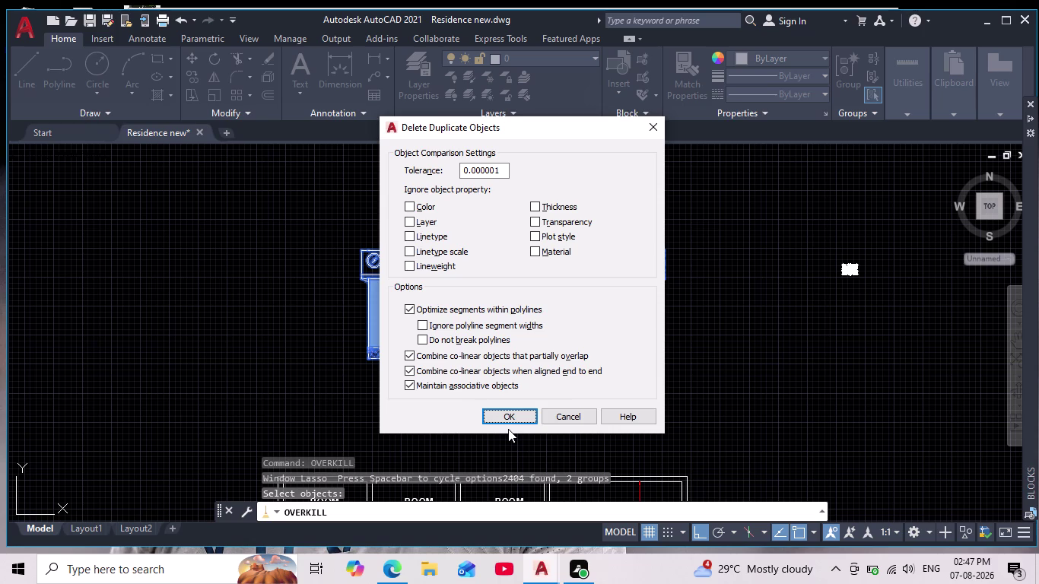
Confirm OVERKILL to delete the 14 overlapping duplicate objects, then clear the command.
click(513, 410)
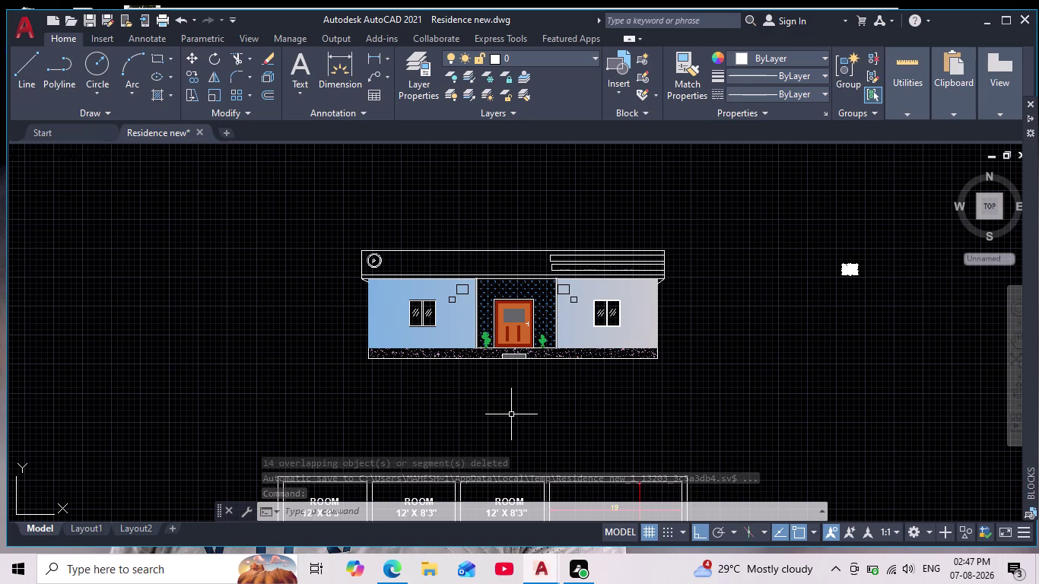
scroll(down, 3)
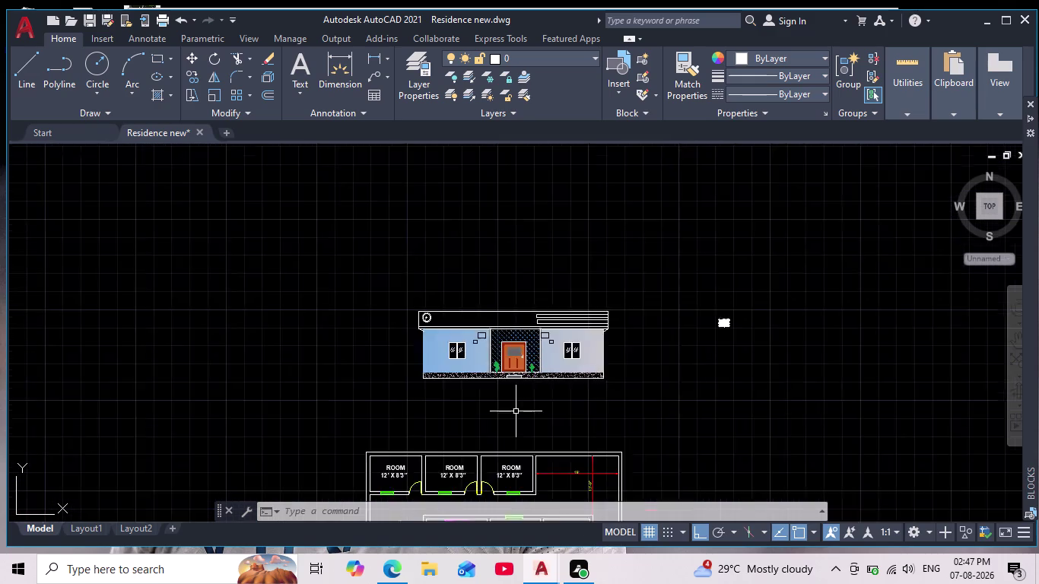
scroll(up, 3)
key(Escape)
key(Escape)
key(Escape)
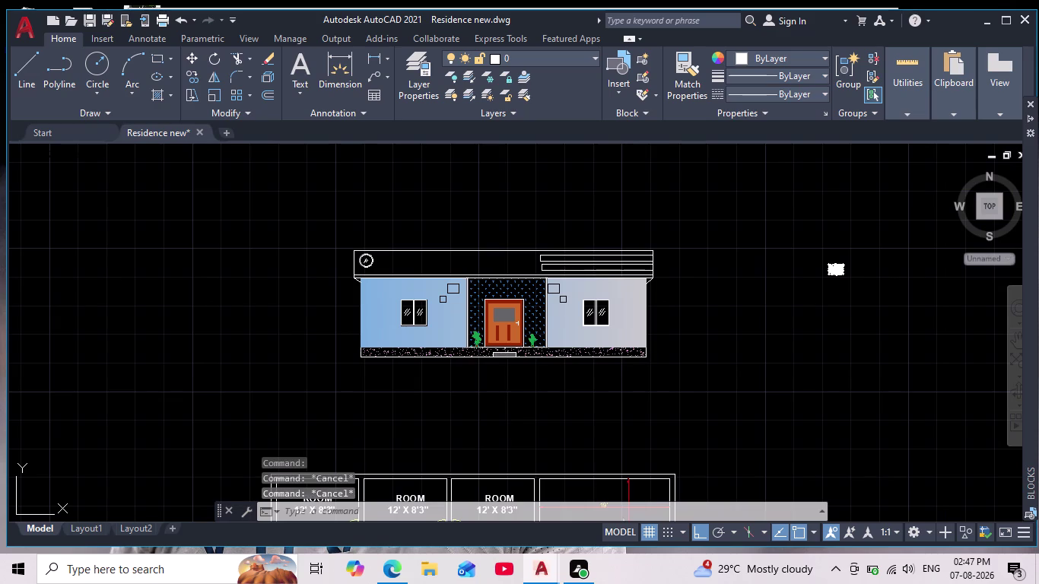
Start a hatch fill using the H alias.
key(Escape)
key(h)
key(Return)
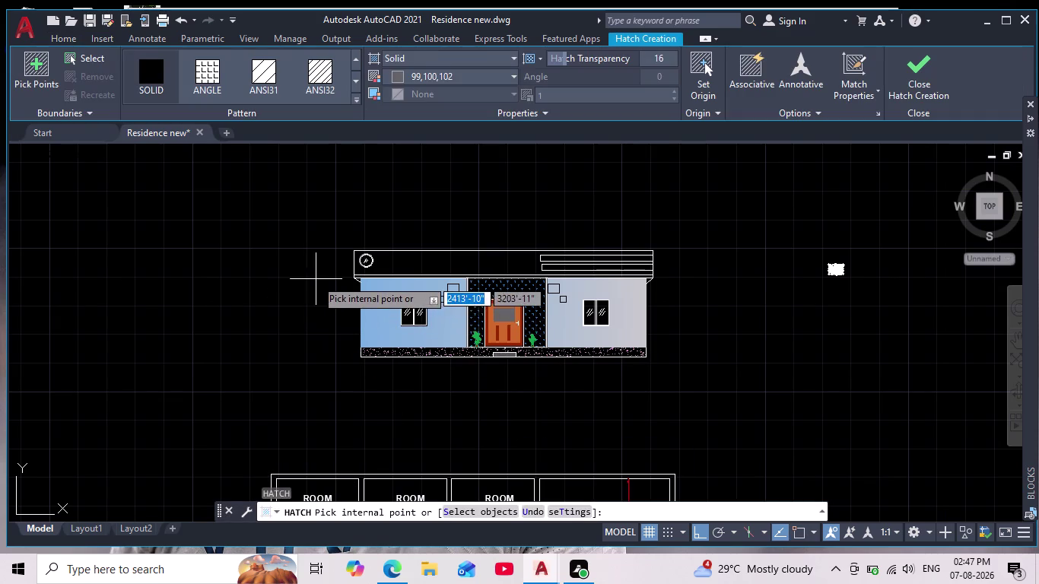
scroll(up, 3)
scroll(up, 3)
middle_drag(373, 304, 74, 383)
scroll(down, 3)
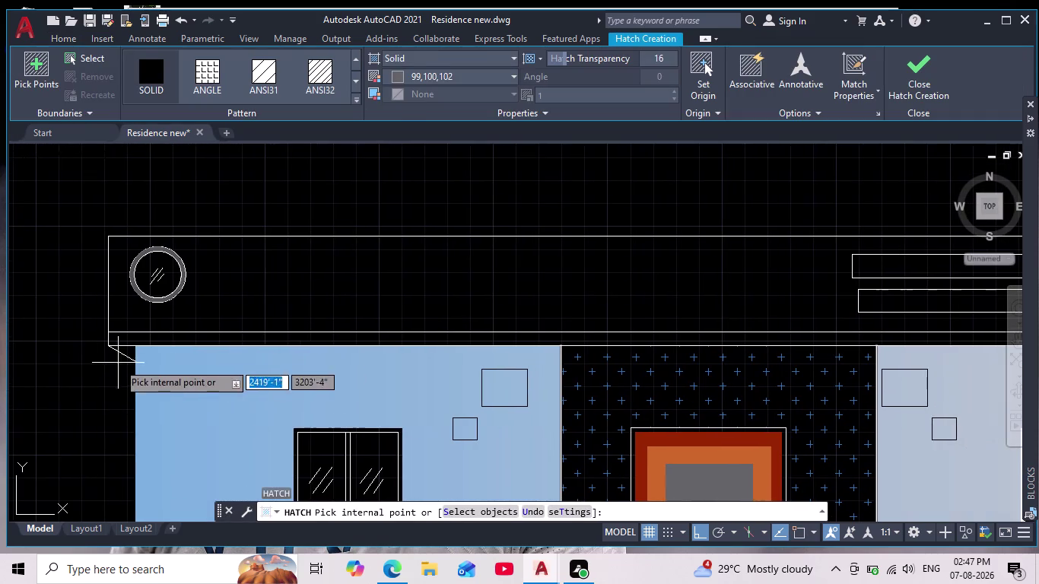
click(192, 338)
scroll(down, 3)
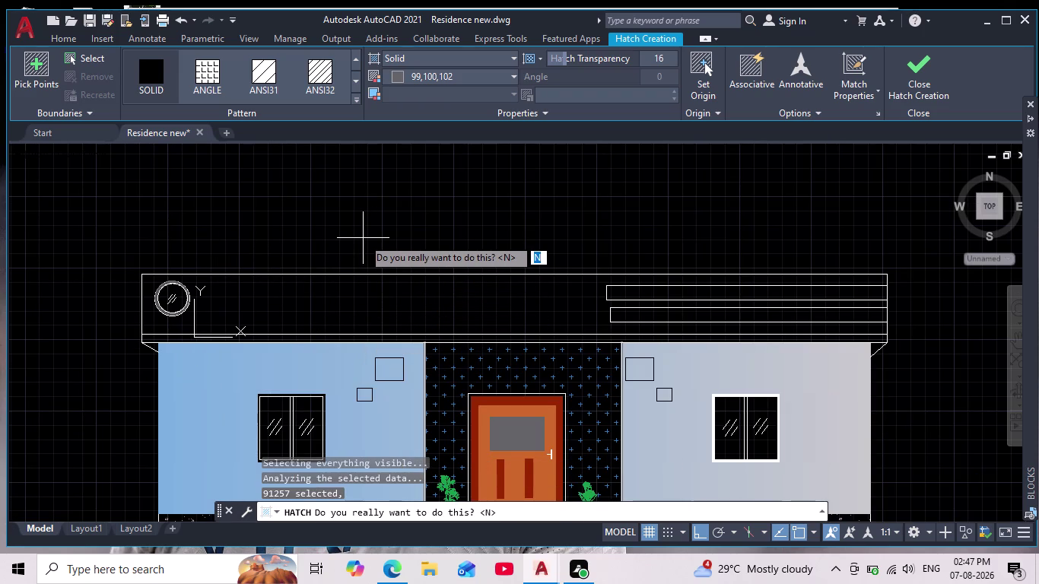
key(Escape)
key(Escape)
key(Escape)
key(Escape)
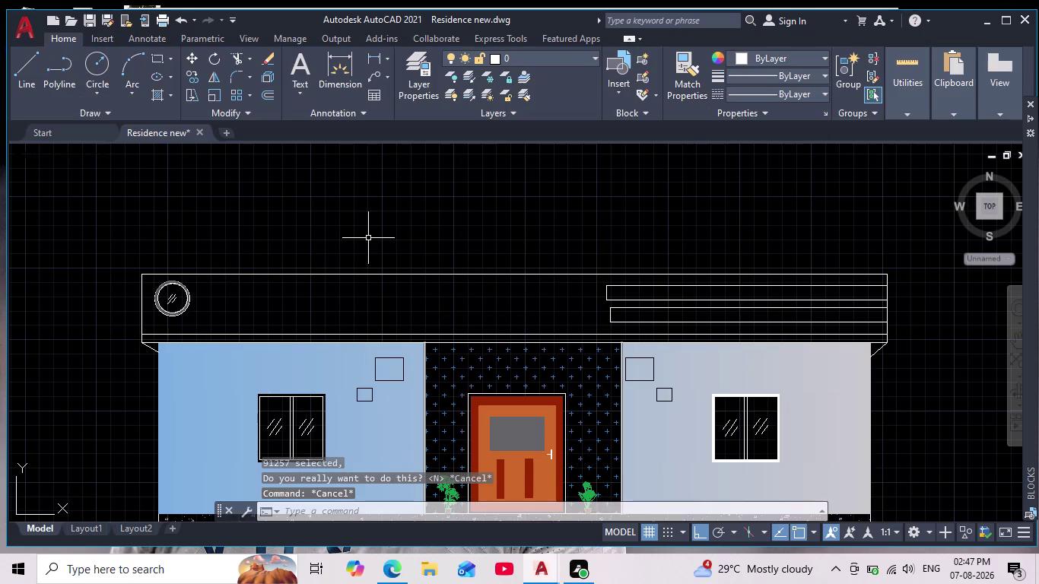
key(h)
key(Return)
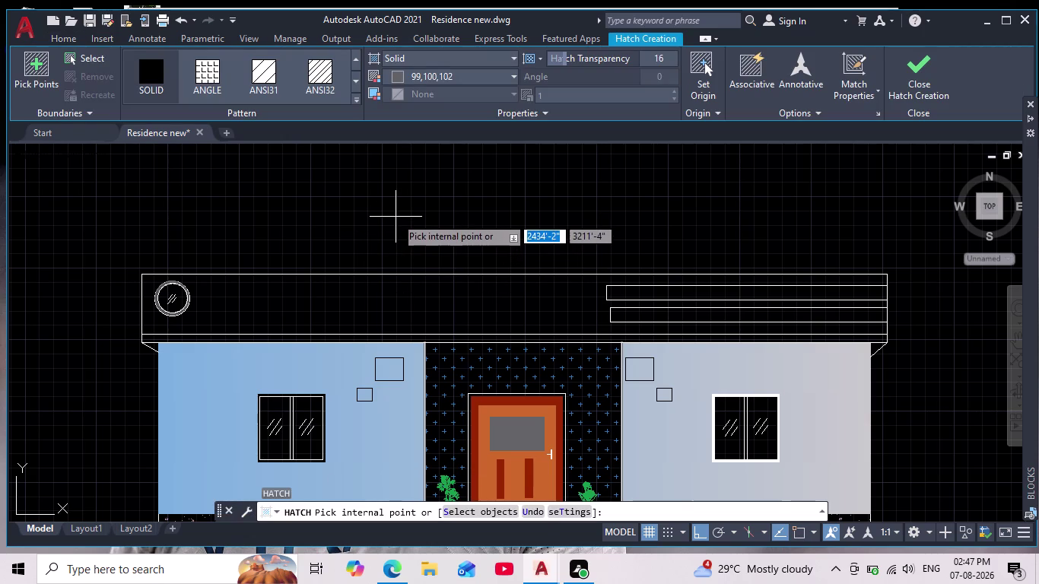
click(396, 77)
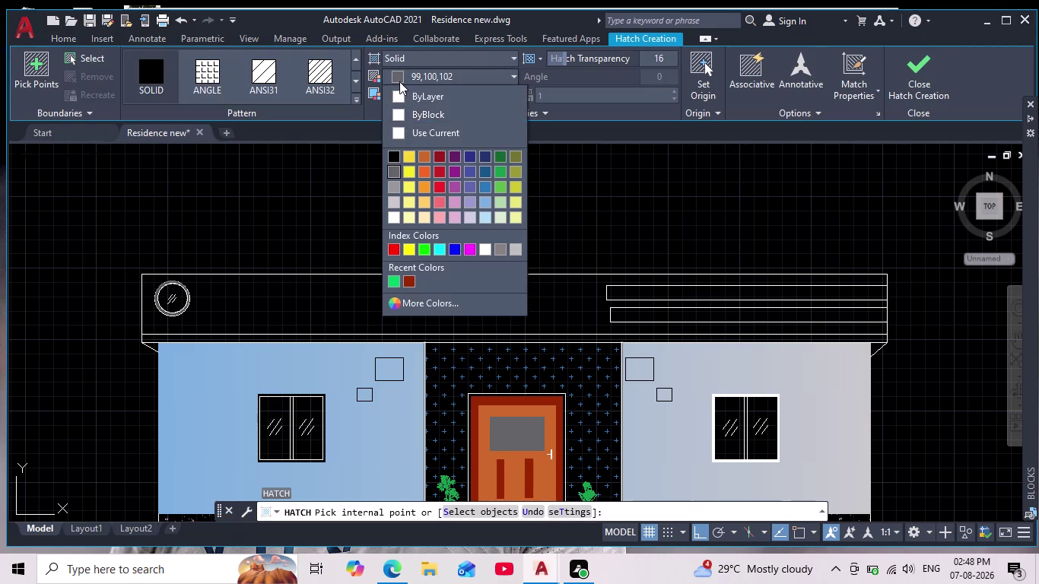
click(399, 81)
click(434, 340)
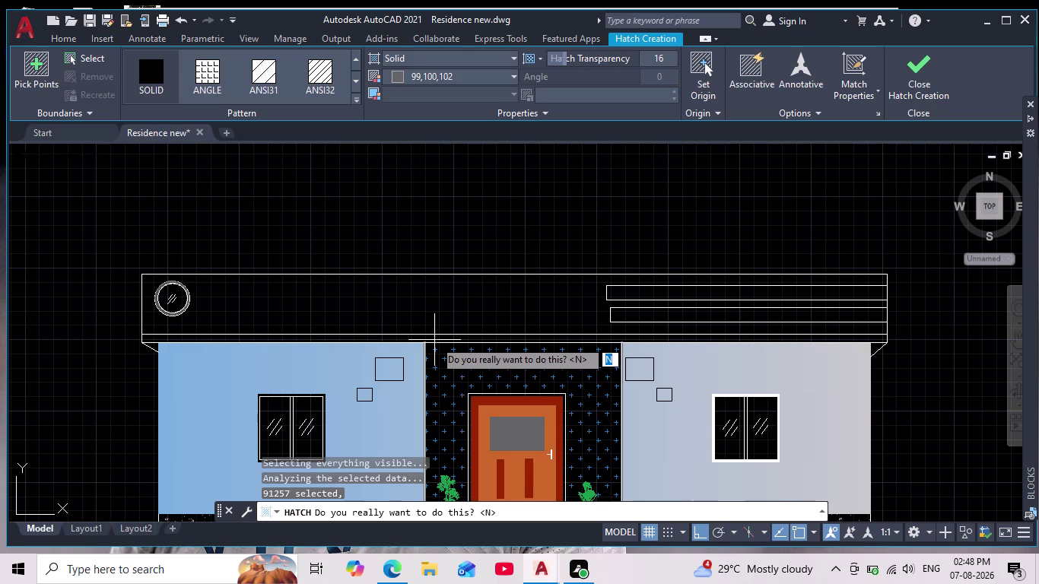
key(Return)
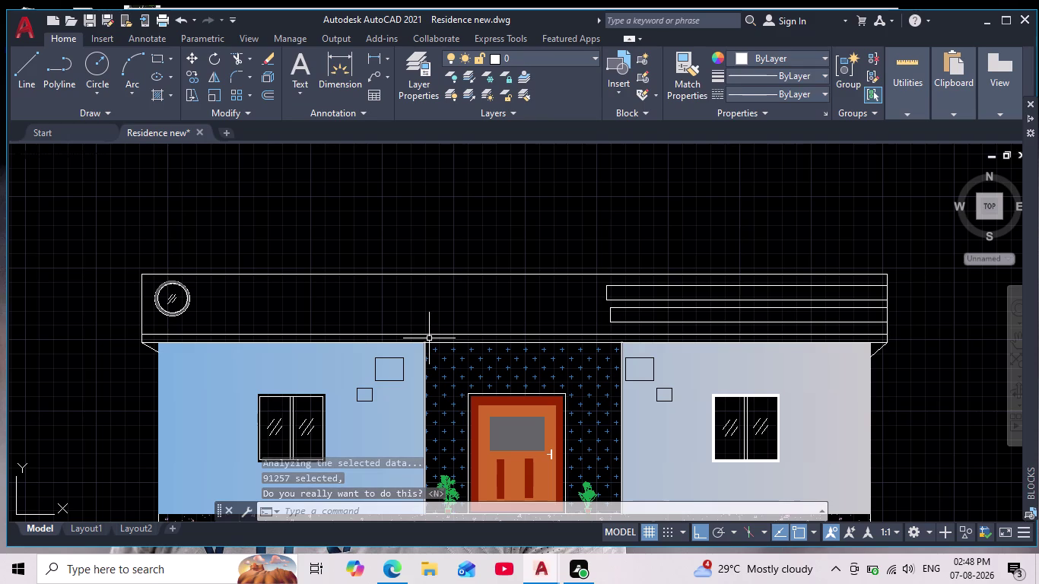
key(Escape)
key(Escape)
key(h)
key(Return)
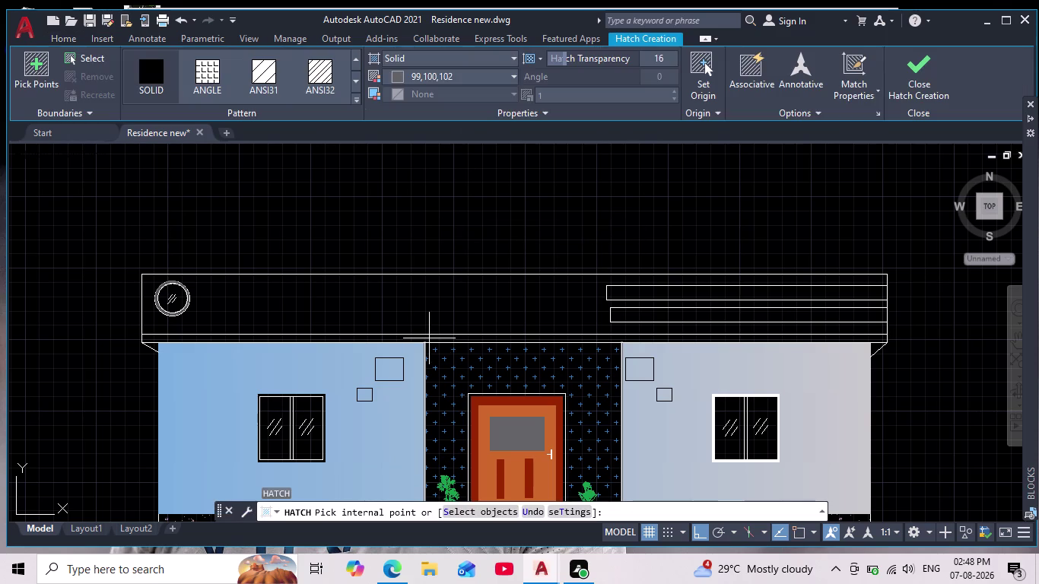
click(401, 79)
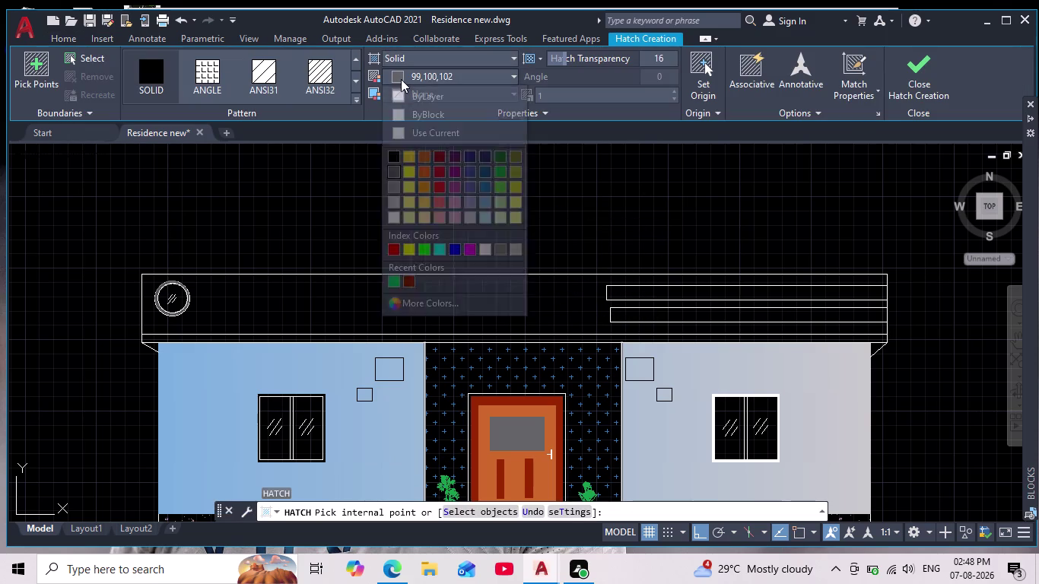
click(398, 75)
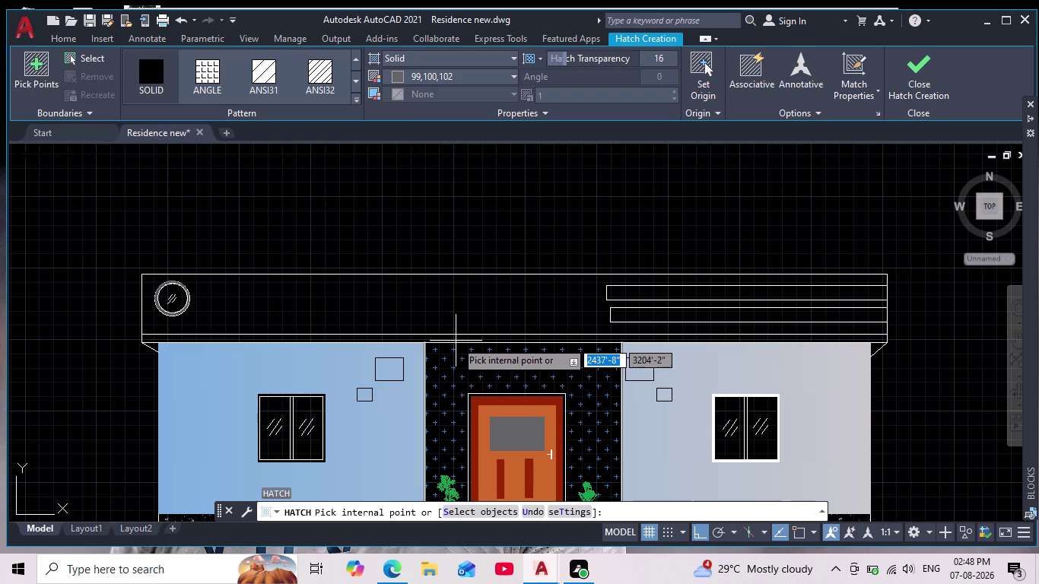
click(453, 340)
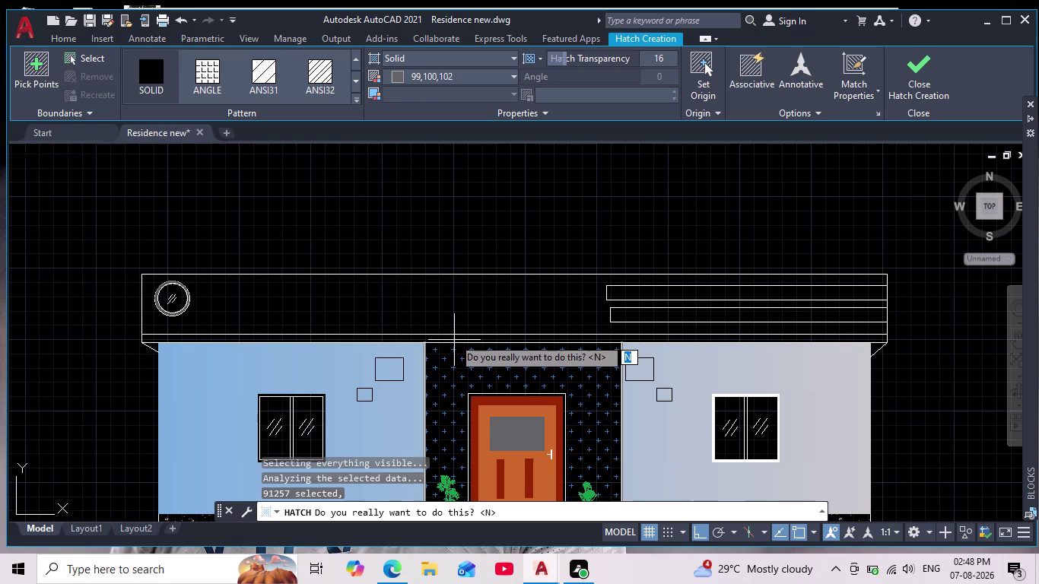
key(n)
key(BackSpace)
key(shift+n)
key(Return)
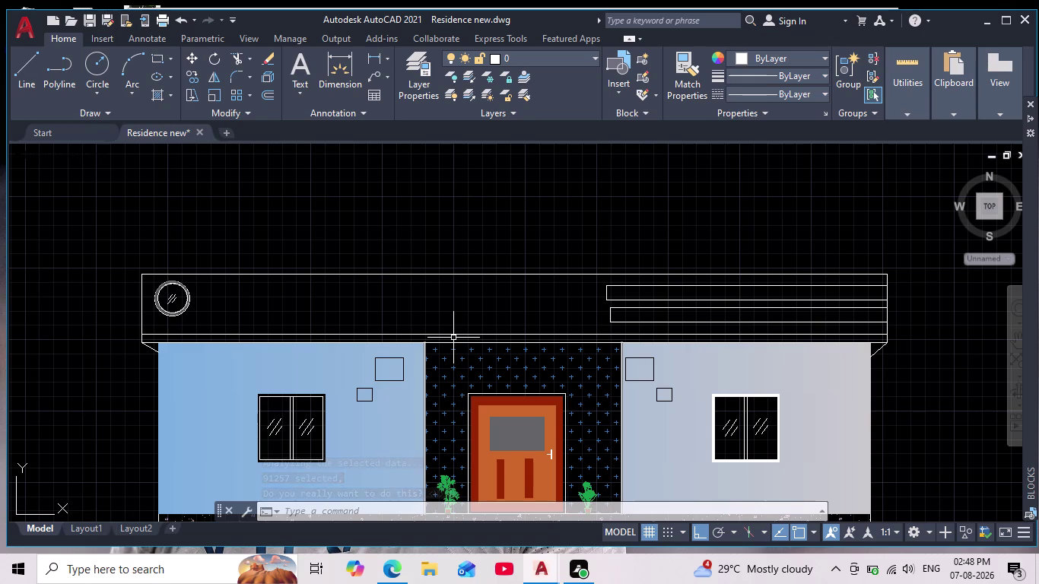
scroll(down, 3)
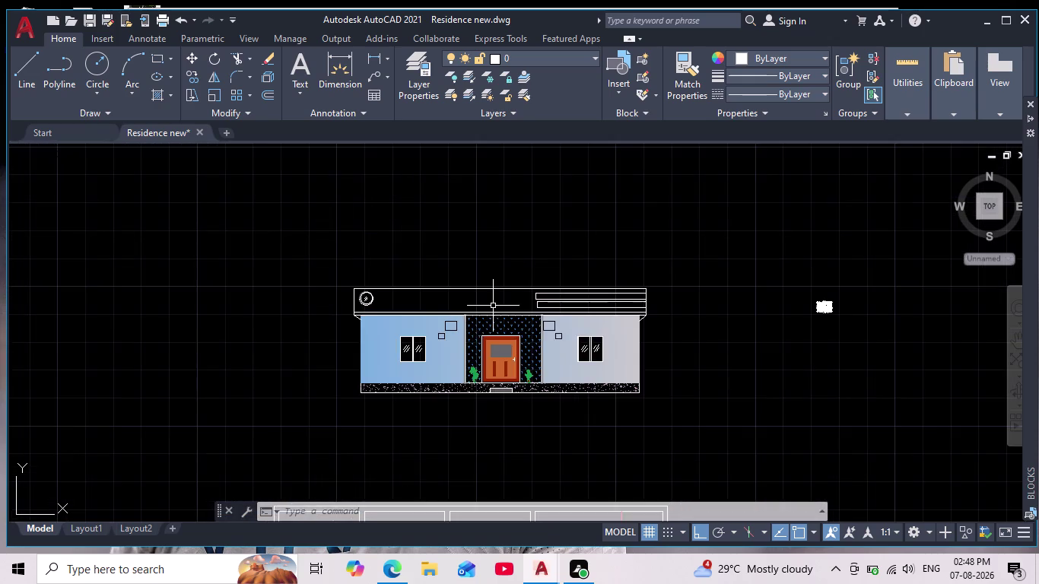
scroll(up, 3)
key(Return)
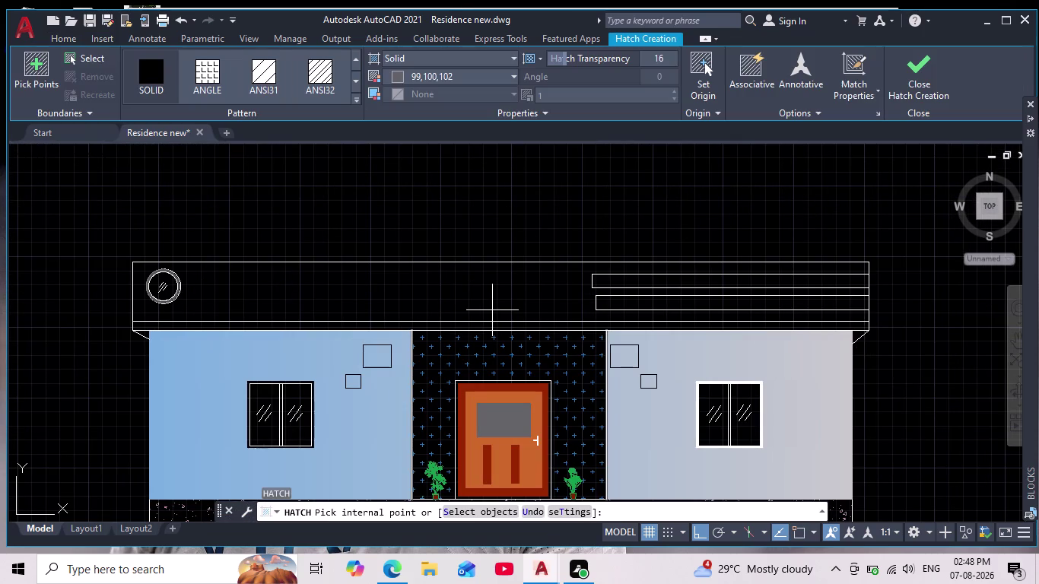
click(441, 302)
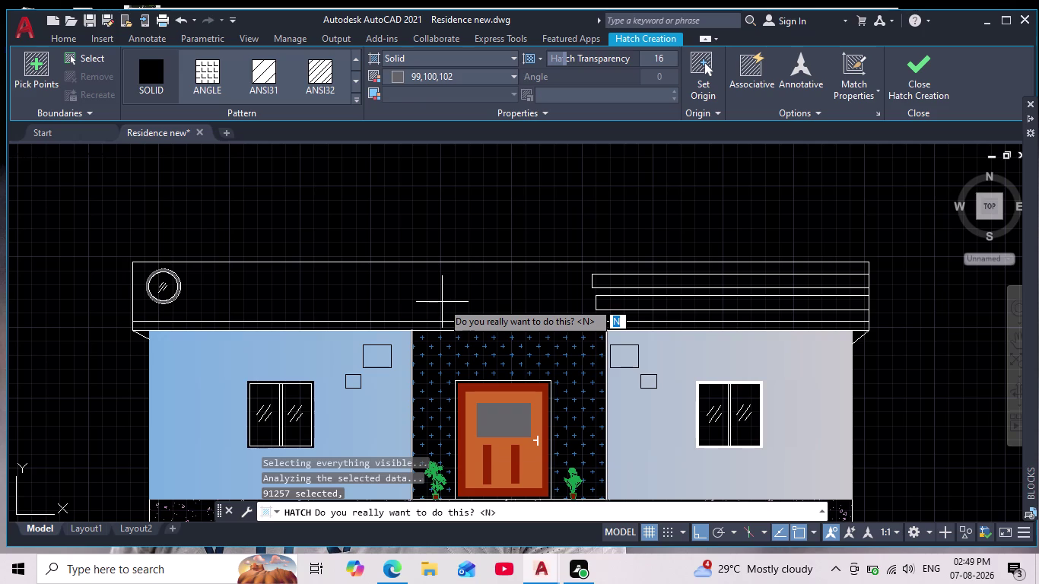
key(Escape)
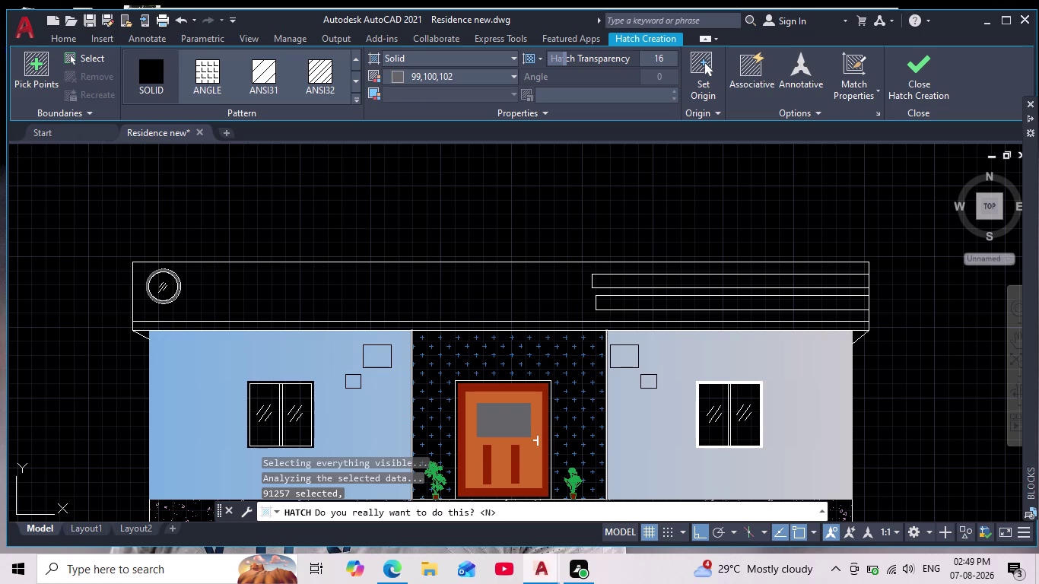
key(ctrl+z)
key(ctrl+z)
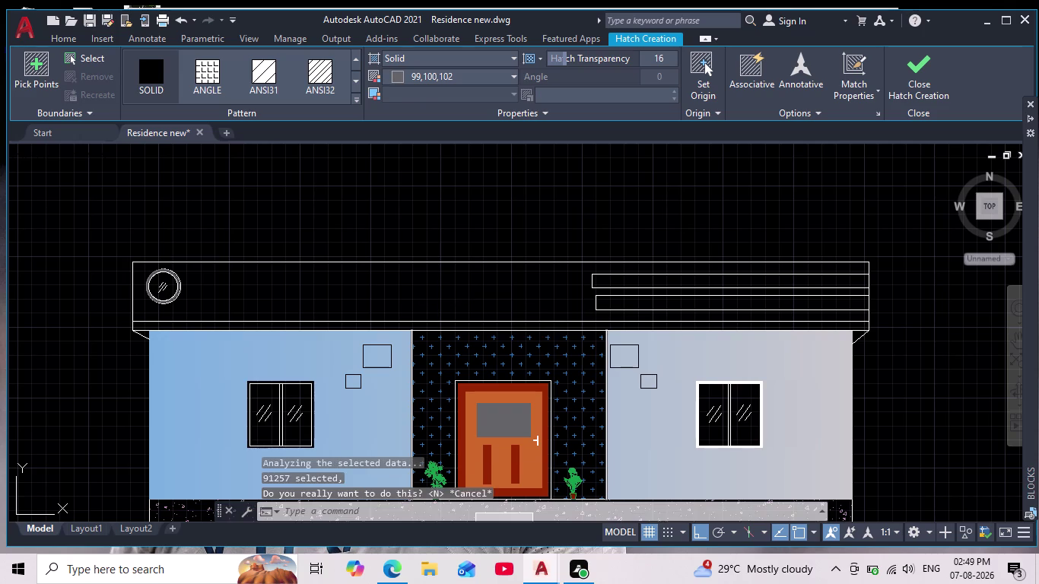
key(ctrl+z)
key(ctrl+z)
key(ctrl+z)
key(ctrl+z)
click(442, 302)
key(ctrl+z)
key(ctrl+z)
click(441, 302)
key(ctrl+z)
key(ctrl+z)
key(ctrl+shift+super+F22)
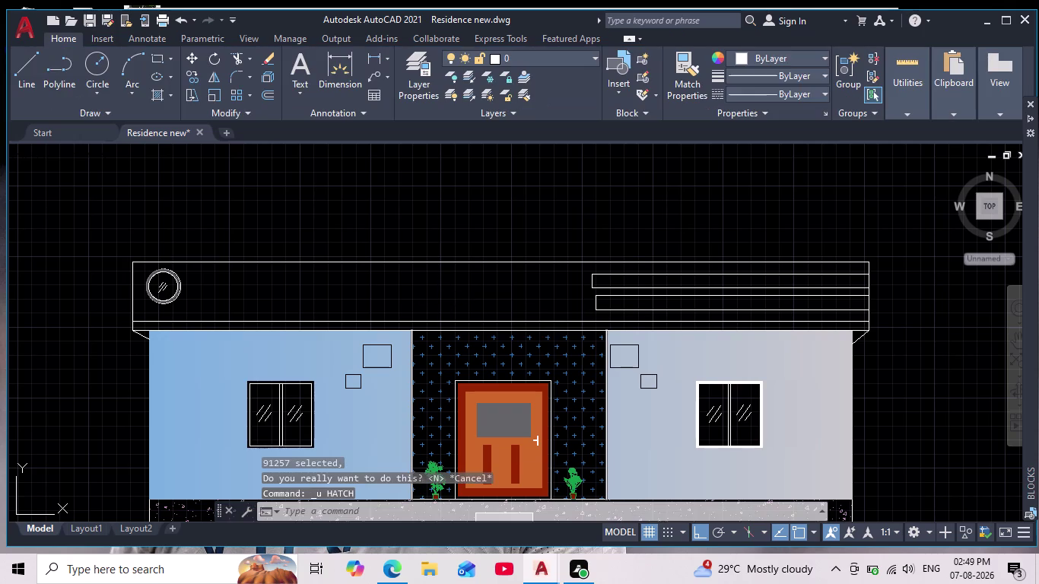
key(z)
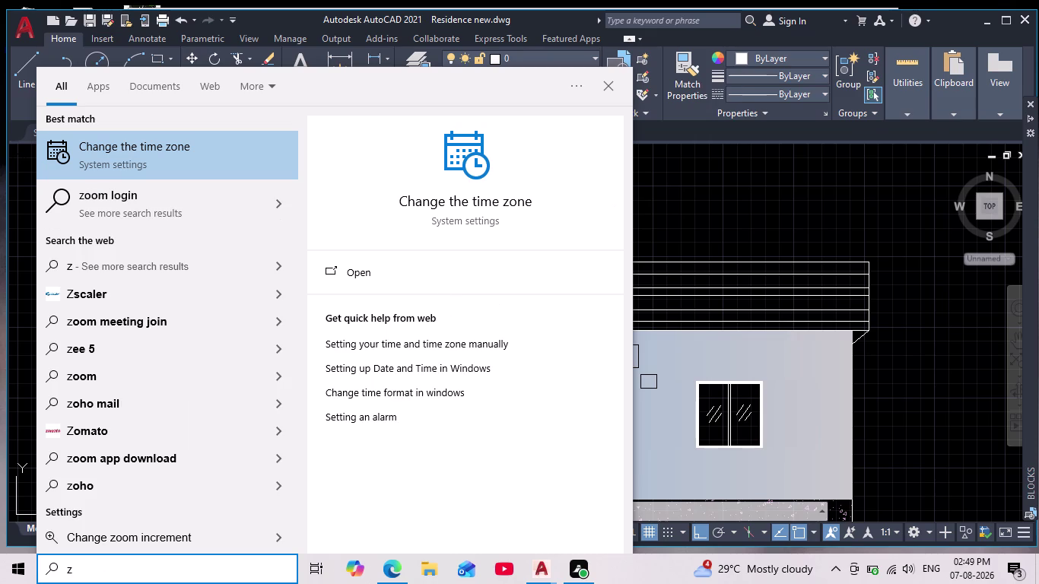
click(713, 167)
key(Escape)
key(Escape)
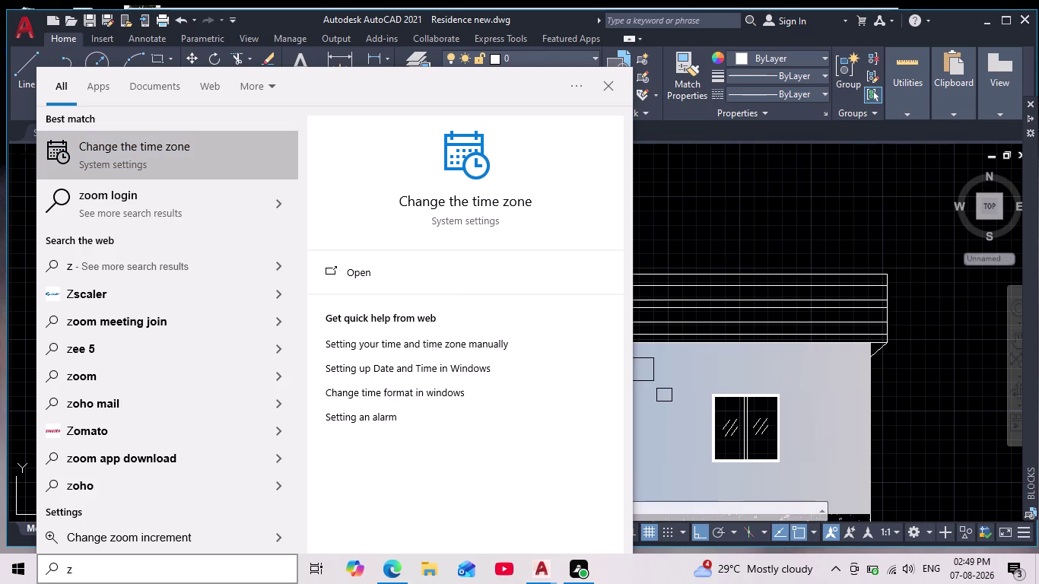
key(Escape)
click(614, 87)
key(Escape)
scroll(down, 3)
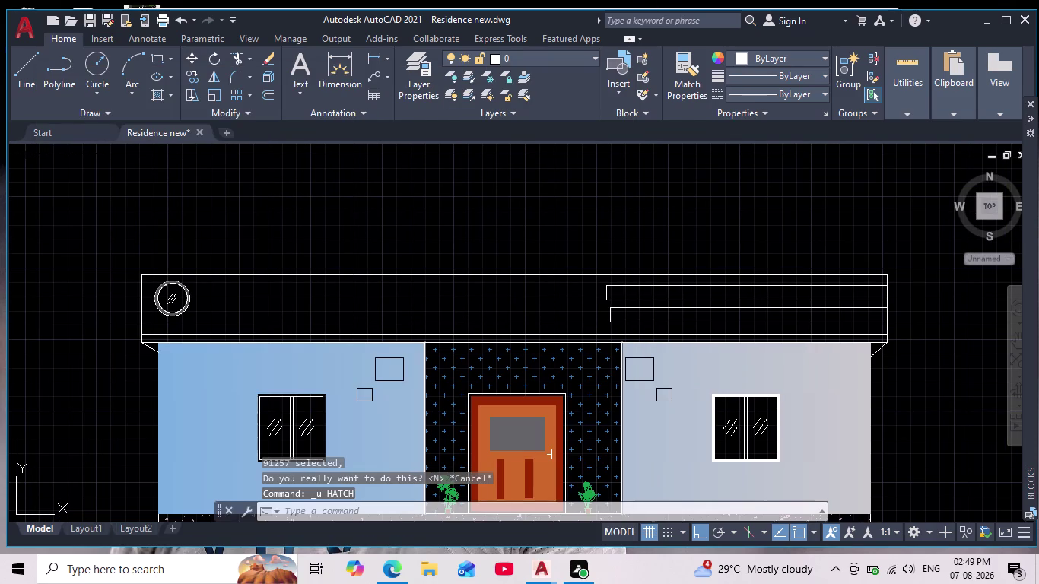
Undo the OVERKILL duplicate cleanup and cancel the accidental selection window.
scroll(down, 3)
scroll(up, 3)
right_click(343, 398)
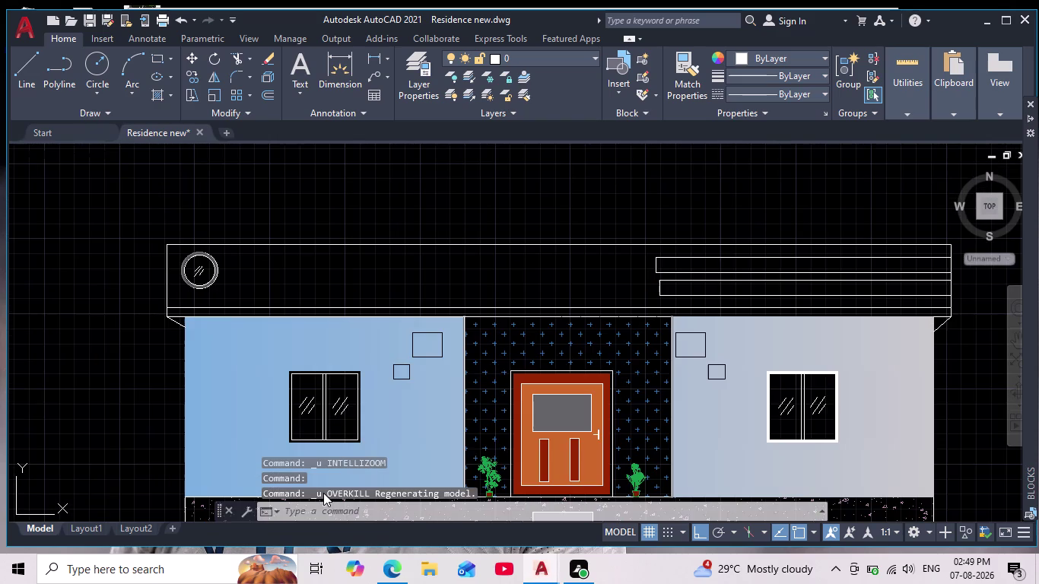
scroll(down, 3)
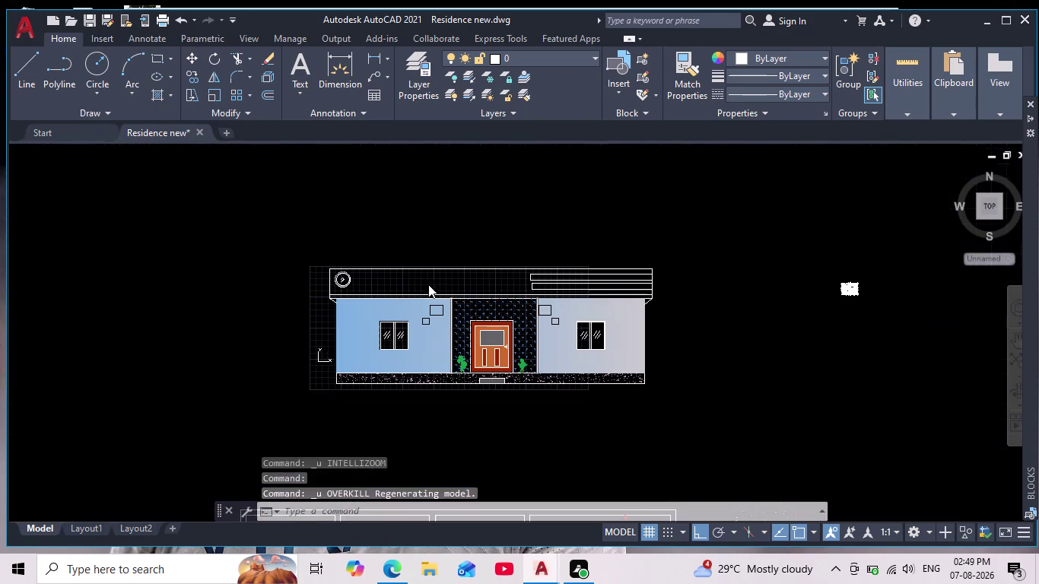
click(355, 220)
key(Escape)
key(Escape)
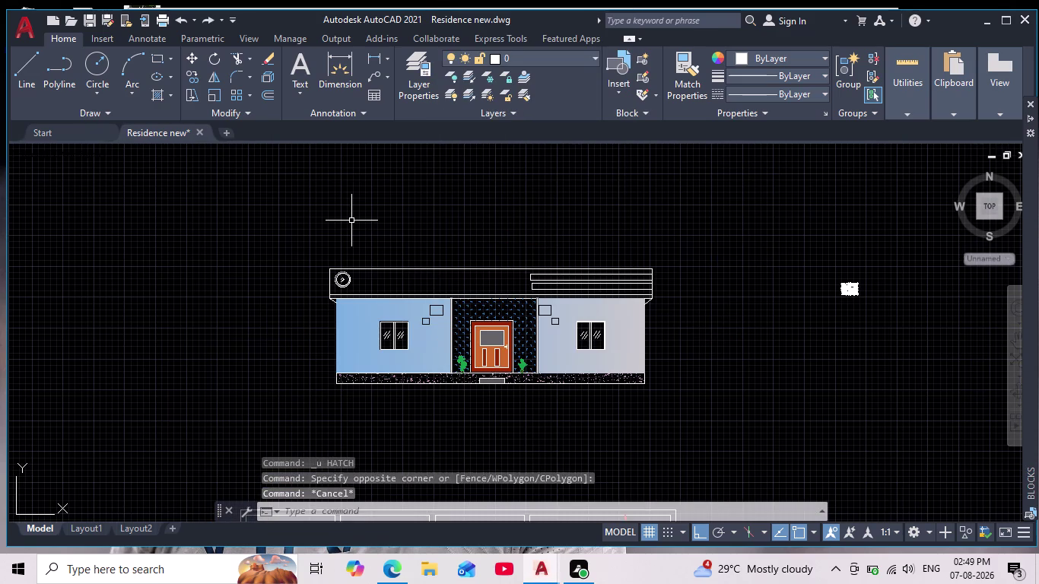
Hatch inside the roof band, triggering the over-10,000-boundary-objects warning.
key(Escape)
key(Escape)
key(Escape)
key(Escape)
key(h)
key(Return)
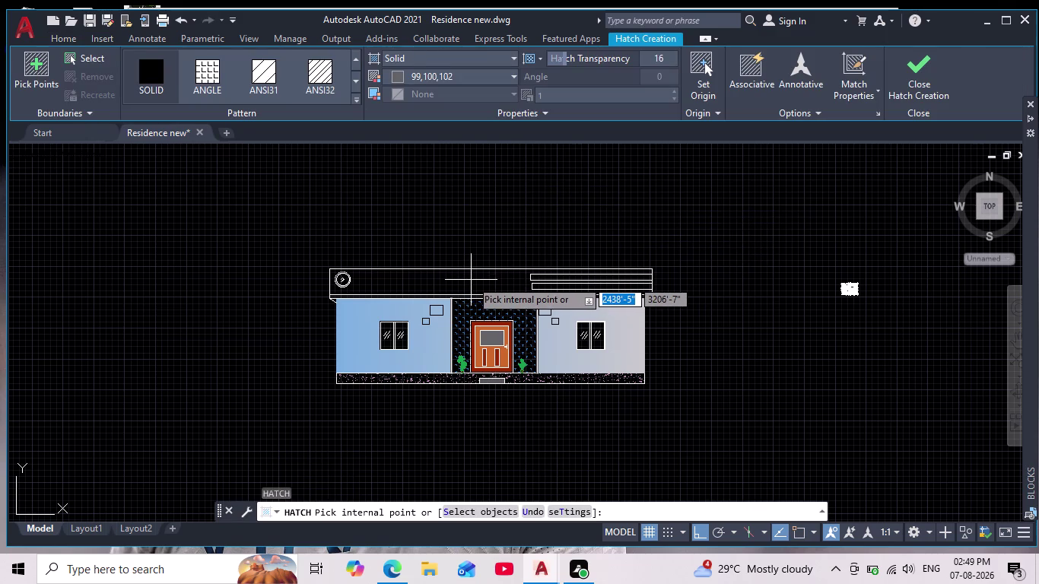
click(474, 279)
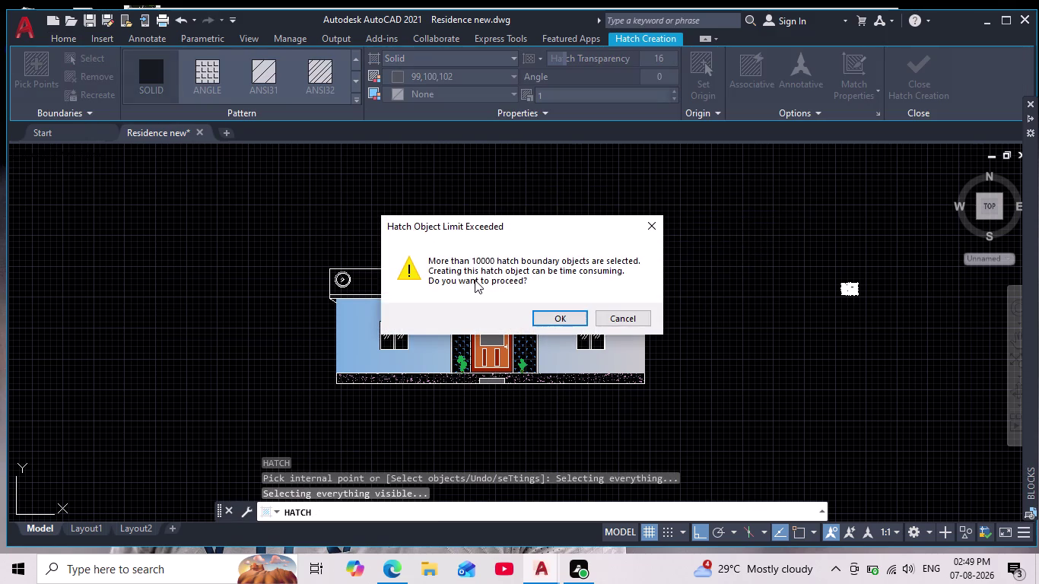